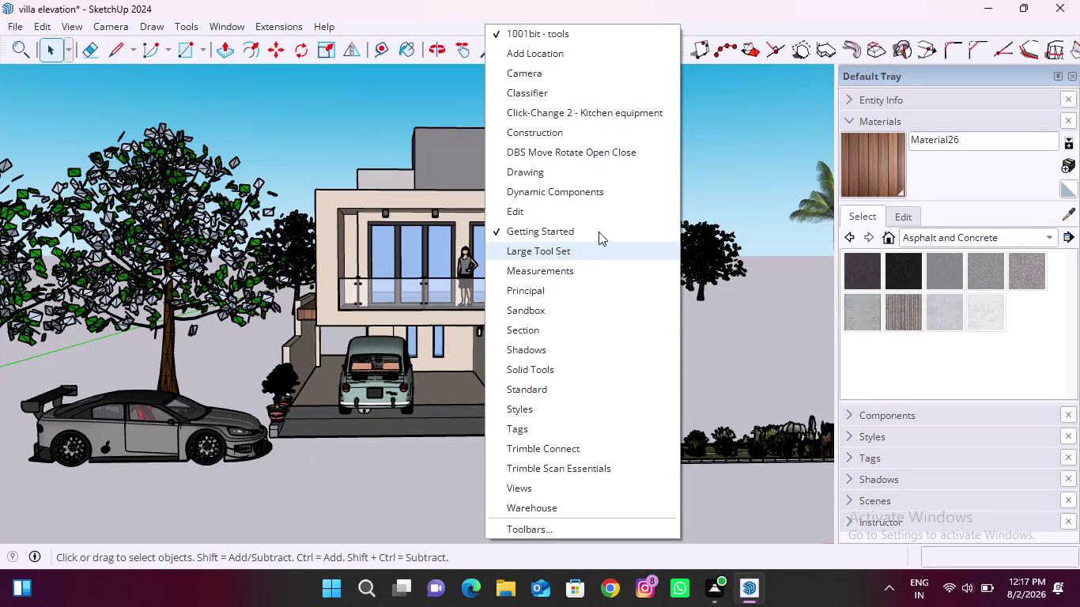
click(1049, 0)
click(1059, 4)
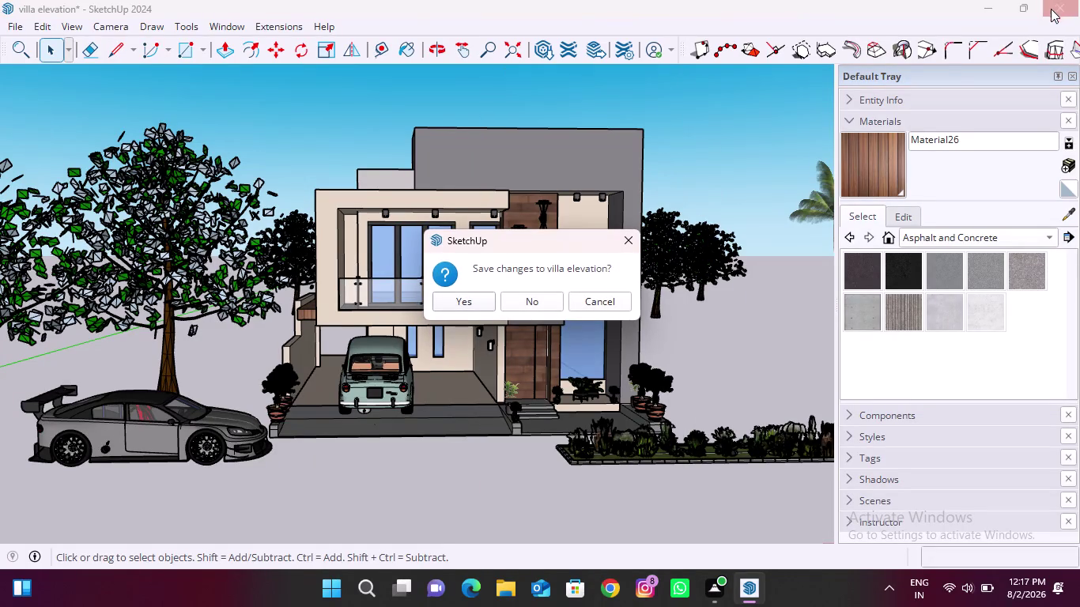
click(485, 303)
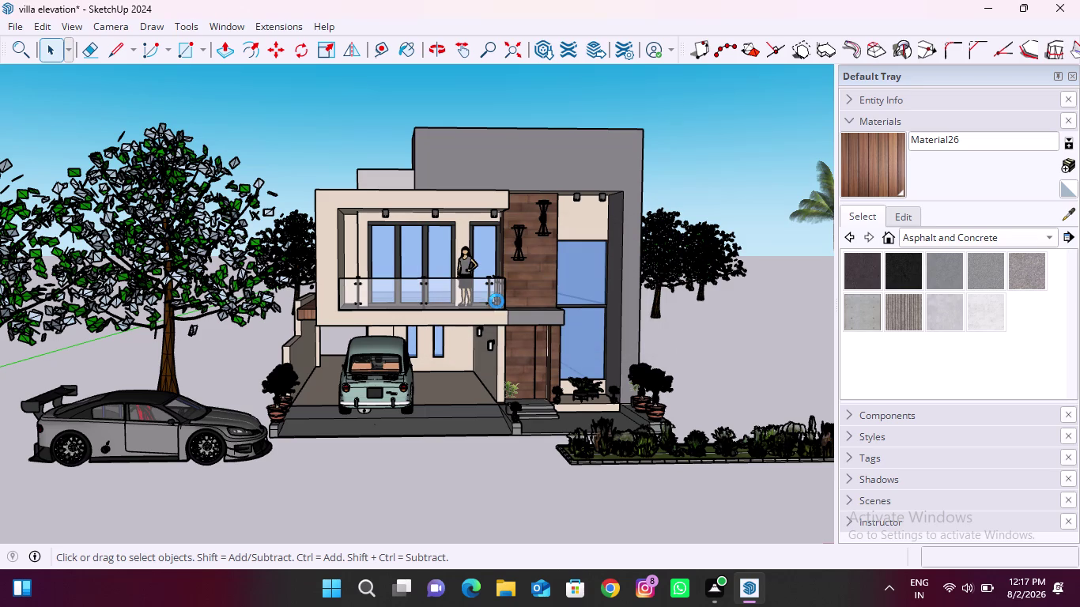